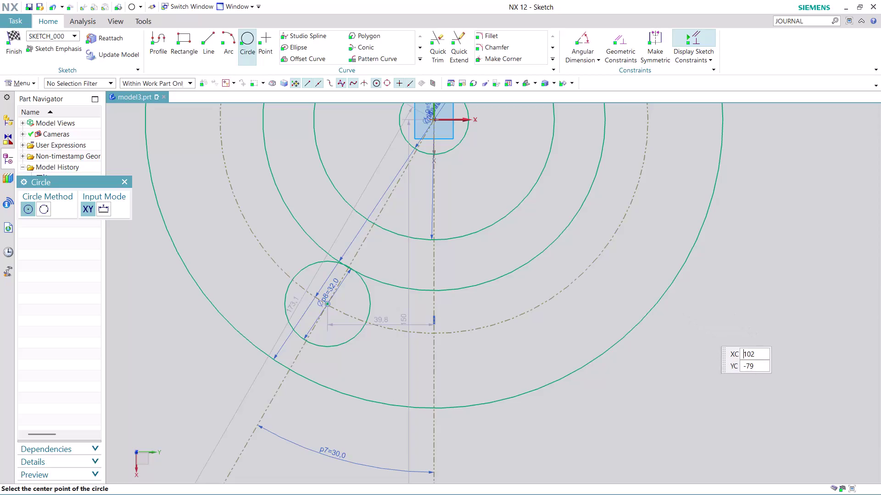
End circle creation and show the extra curve commands in the Curve gallery.
key(Escape)
key(Escape)
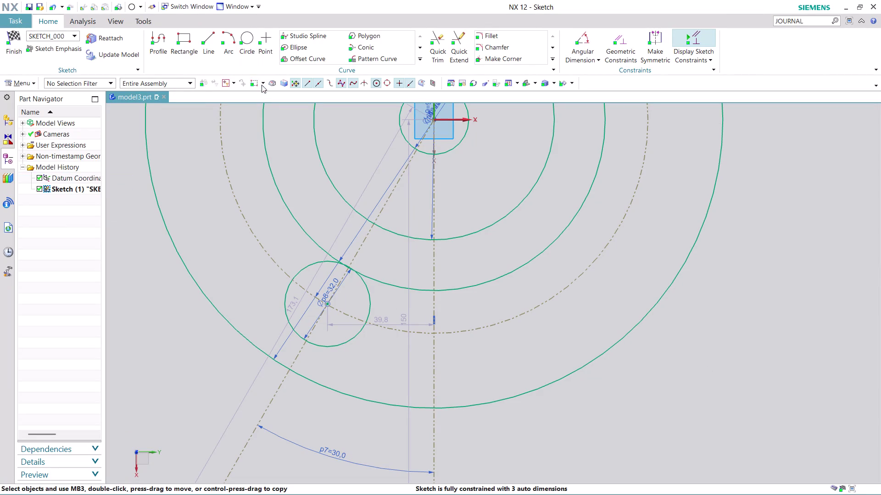
click(420, 59)
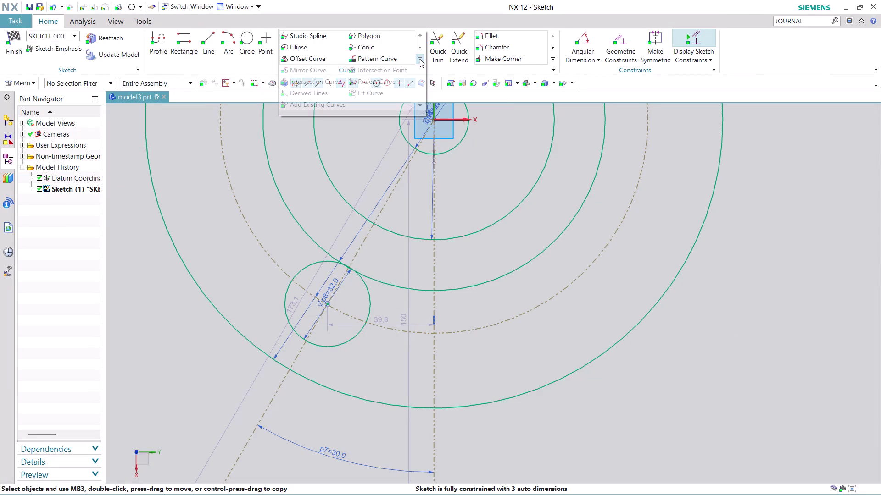
Mirror the lower-left 32 mm bolt circle across the vertical centreline.
click(321, 69)
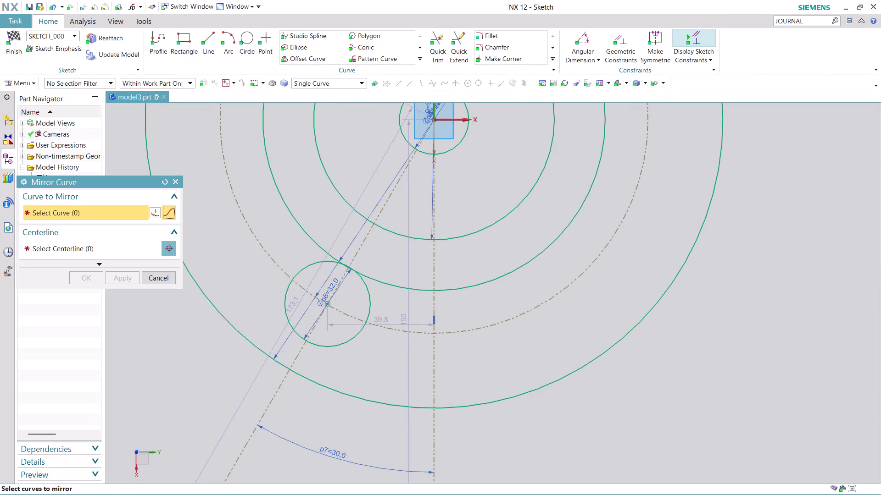
click(315, 268)
click(137, 245)
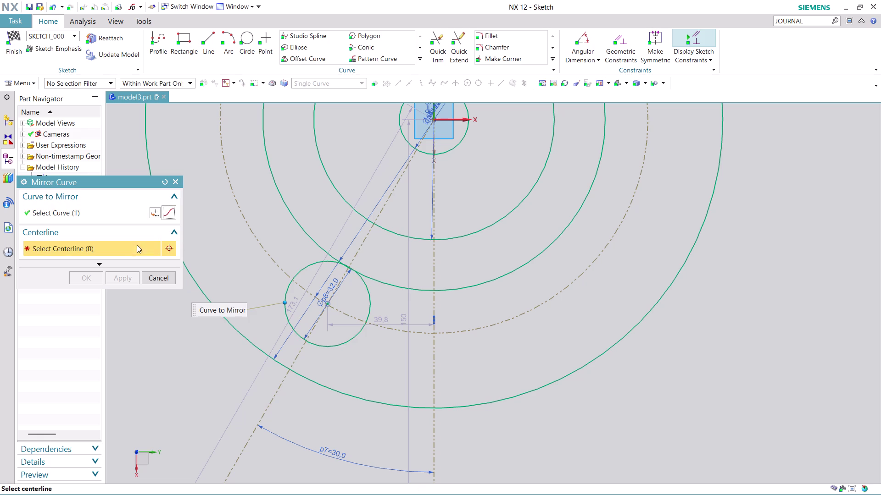
click(434, 253)
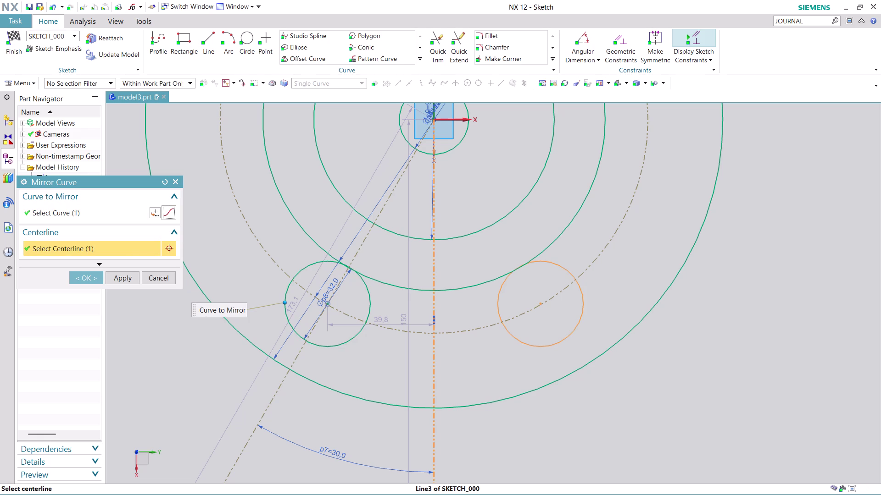
click(89, 276)
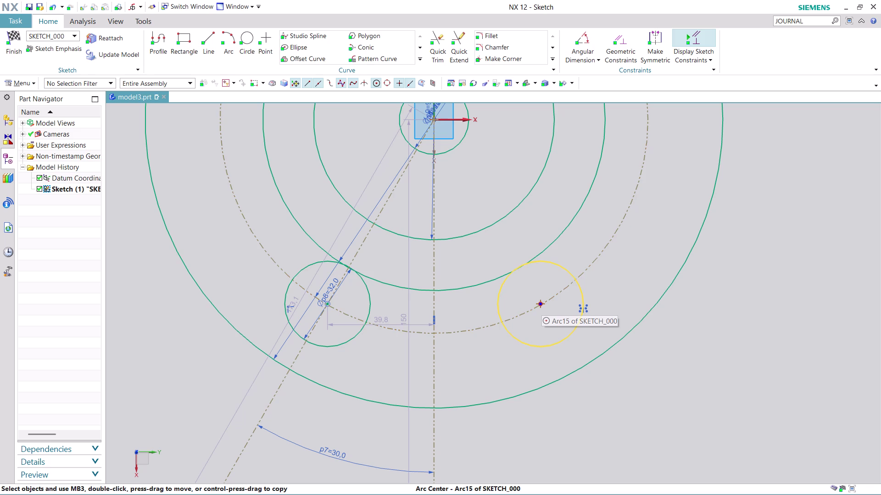
key(Escape)
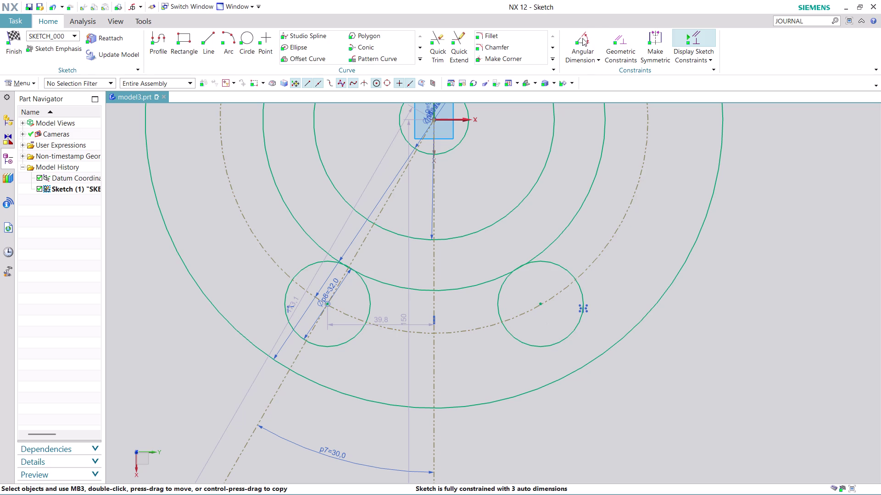
click(583, 35)
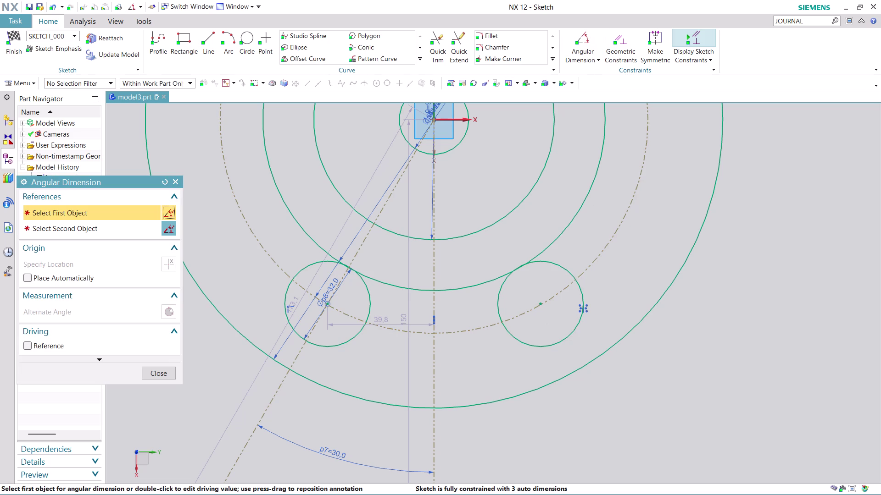
Abandon the unfinished angle dimension and zoom out to show the whole sketch.
click(542, 304)
click(435, 351)
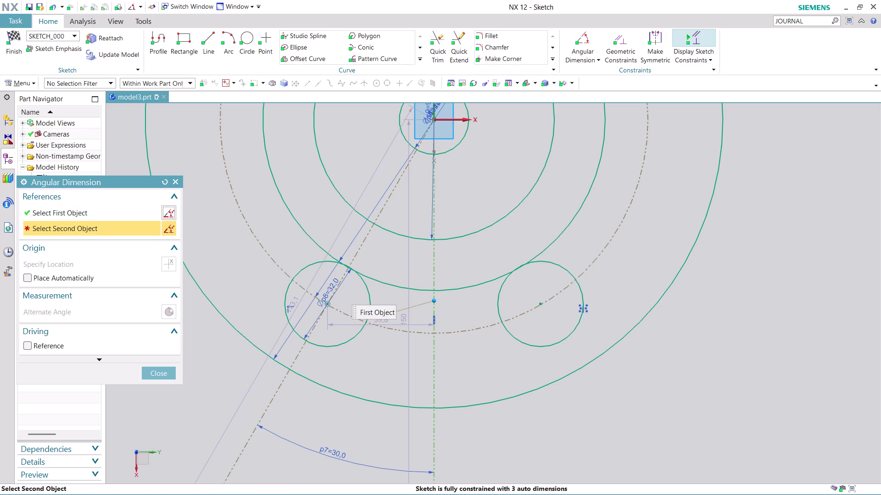
click(539, 305)
click(171, 374)
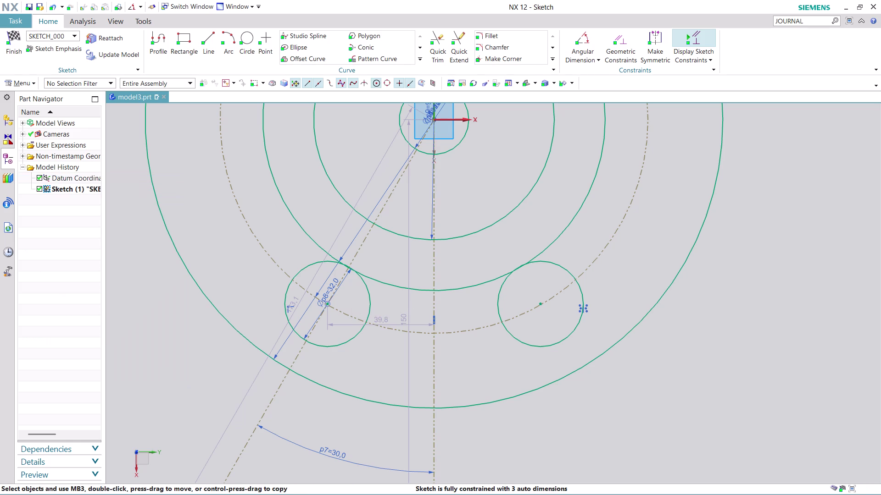
scroll(down, 3)
scroll(up, 3)
scroll(up, 3)
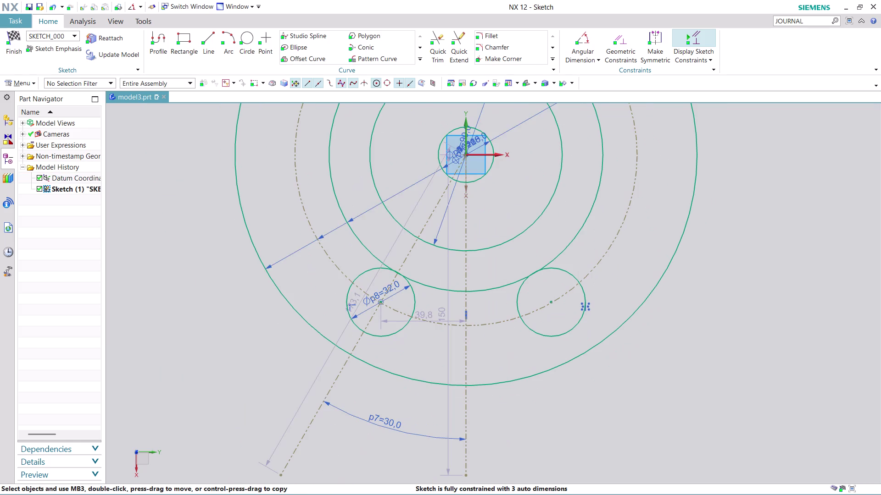
key(Escape)
Draw a reference line from the origin through the right bolt circle's centre.
click(206, 37)
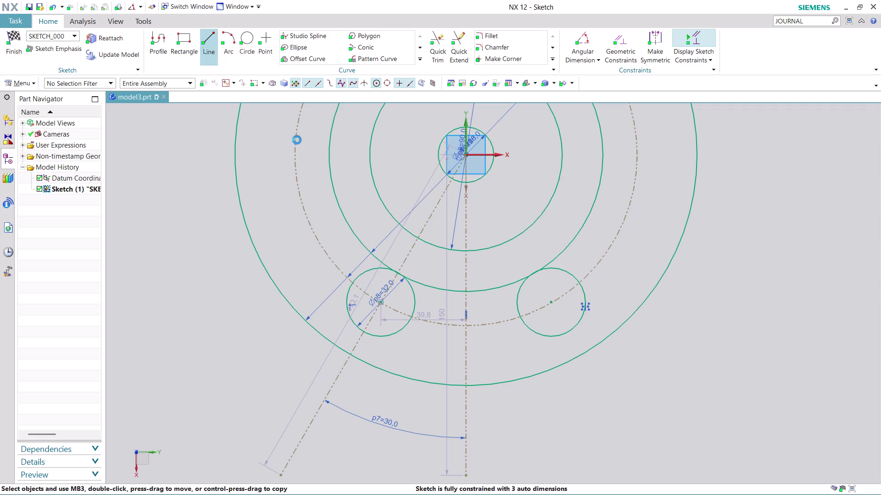
click(467, 153)
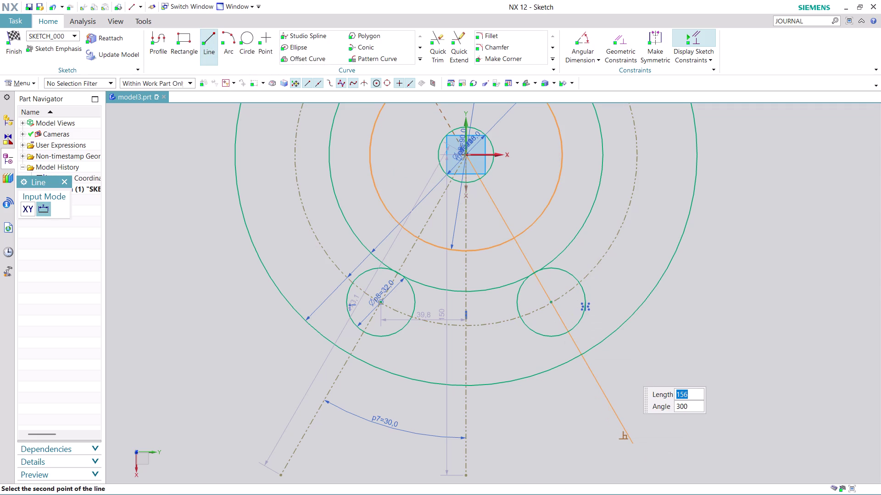
click(628, 445)
key(Escape)
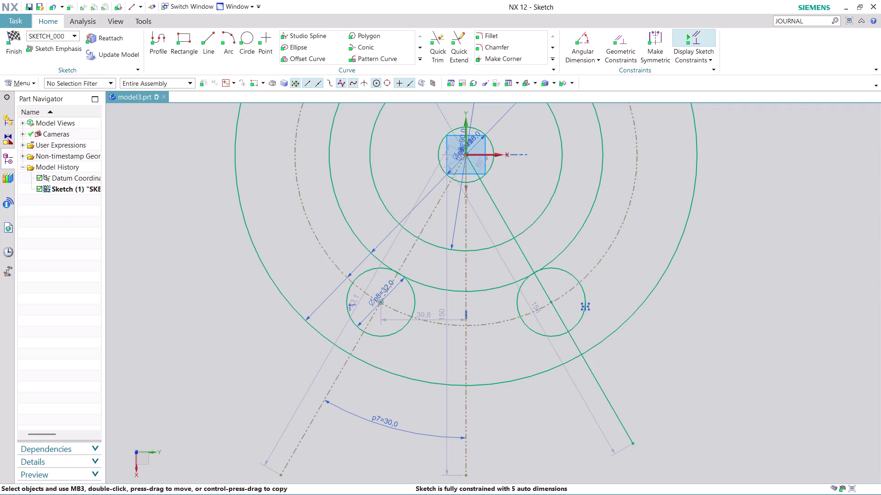
right_click(605, 392)
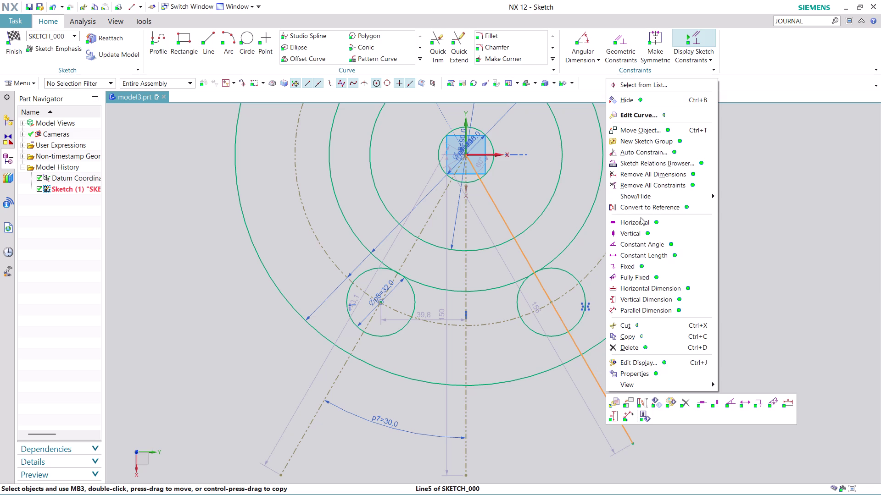
click(660, 204)
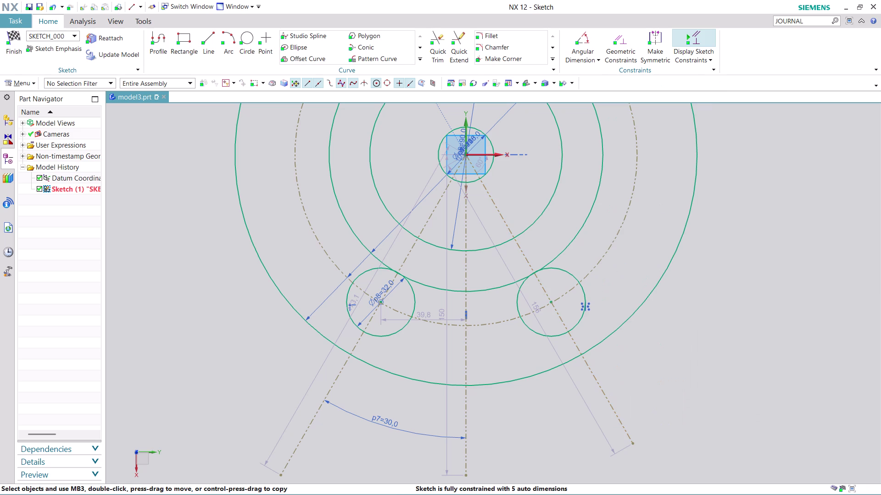
click(578, 33)
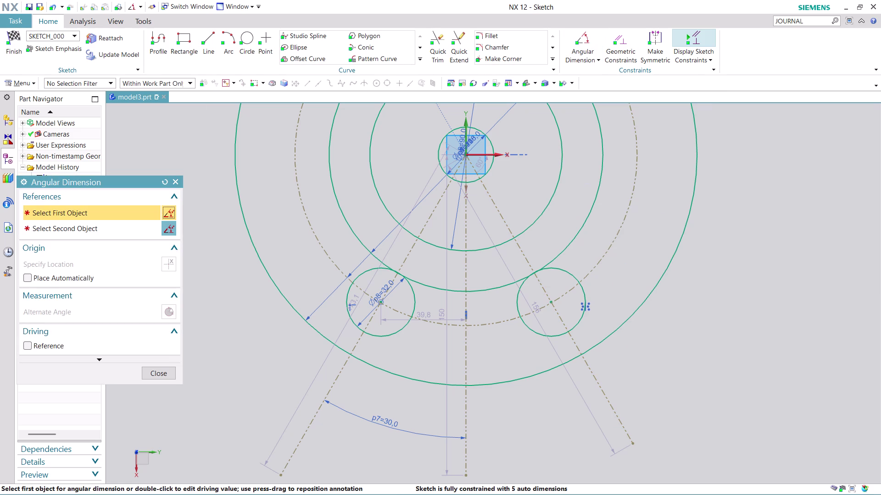
Dimension the new reference line at 30° from the vertical centreline.
click(585, 360)
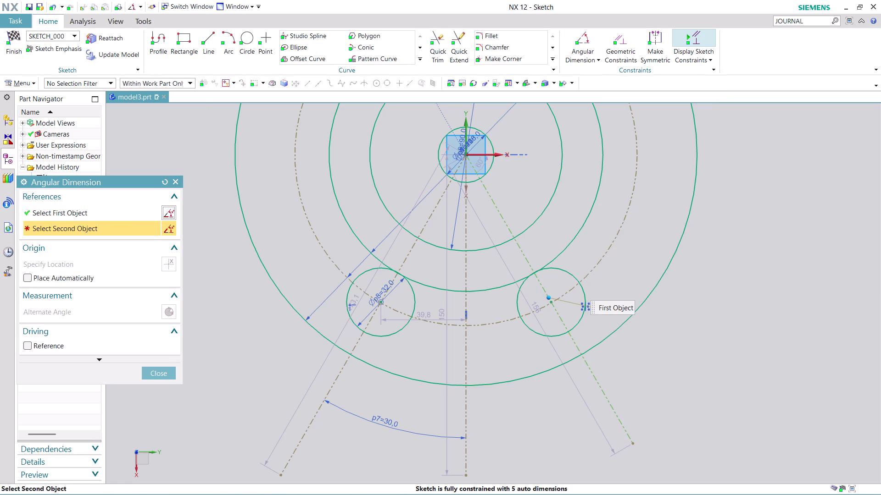
click(468, 412)
click(533, 405)
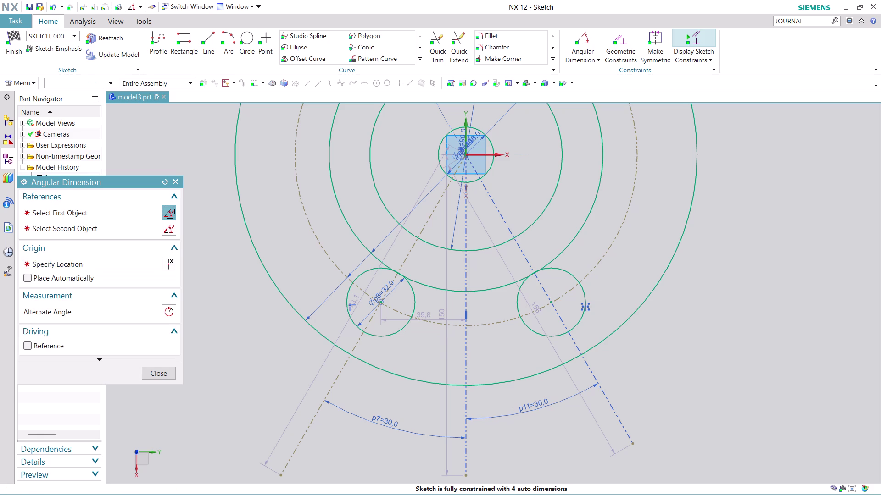
click(163, 371)
scroll(down, 3)
scroll(up, 3)
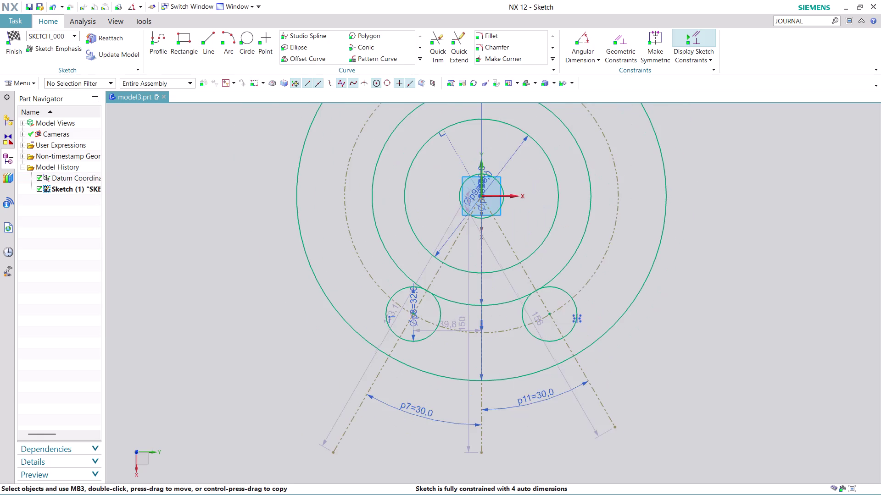
scroll(up, 3)
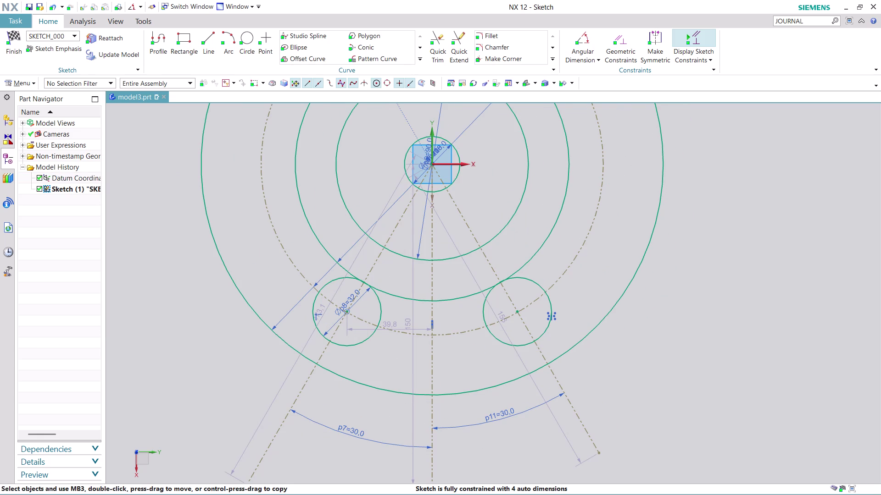
click(230, 39)
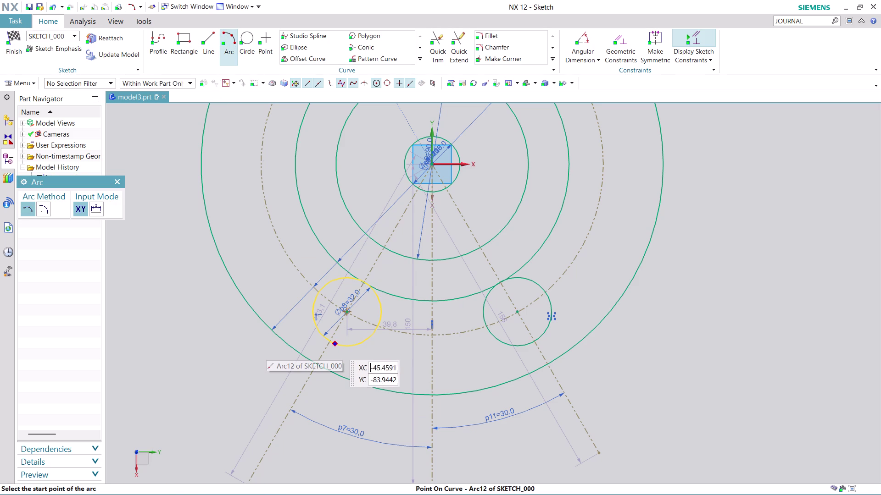
Draw a radius-100 arc from the left bolt circle's bottom to the right one's.
click(347, 347)
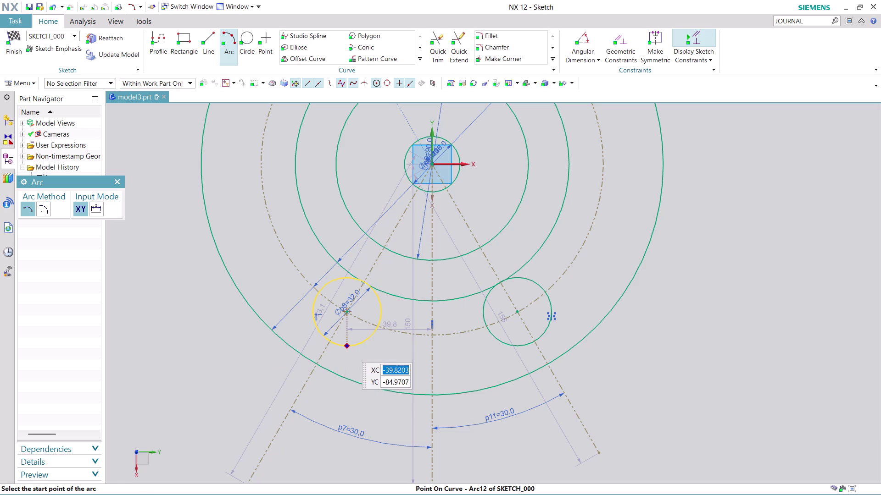
click(427, 361)
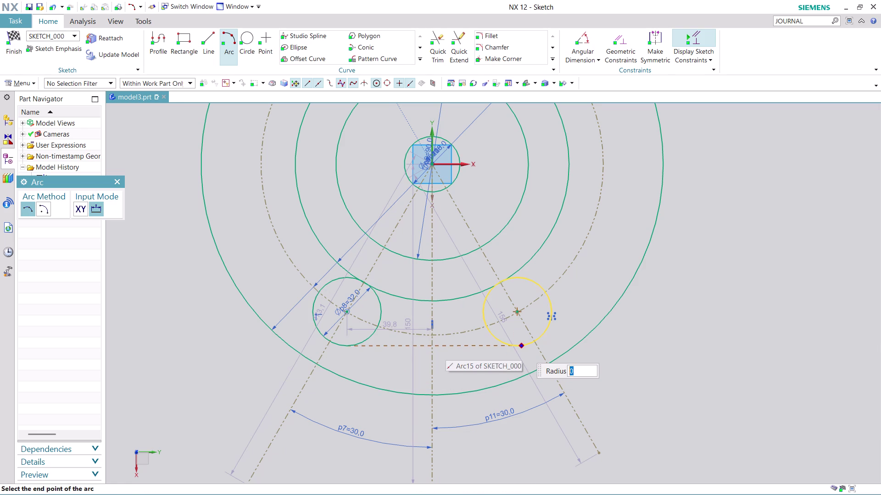
click(518, 348)
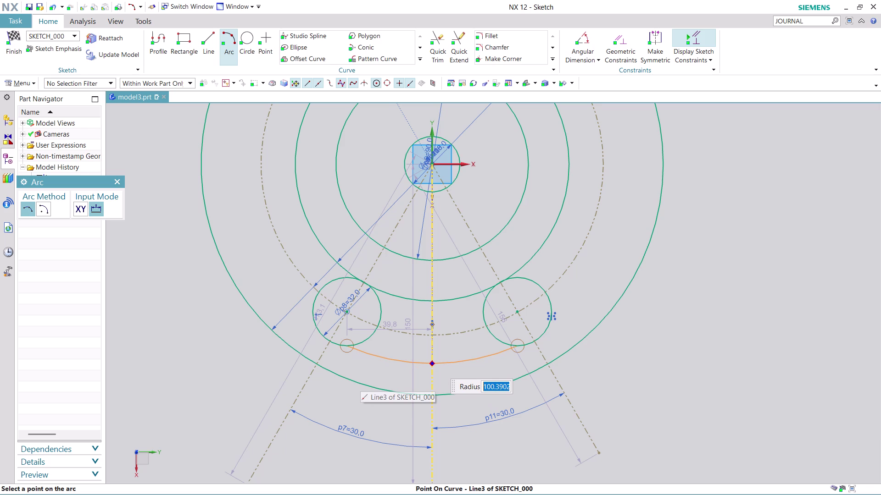
text(100)
key(Return)
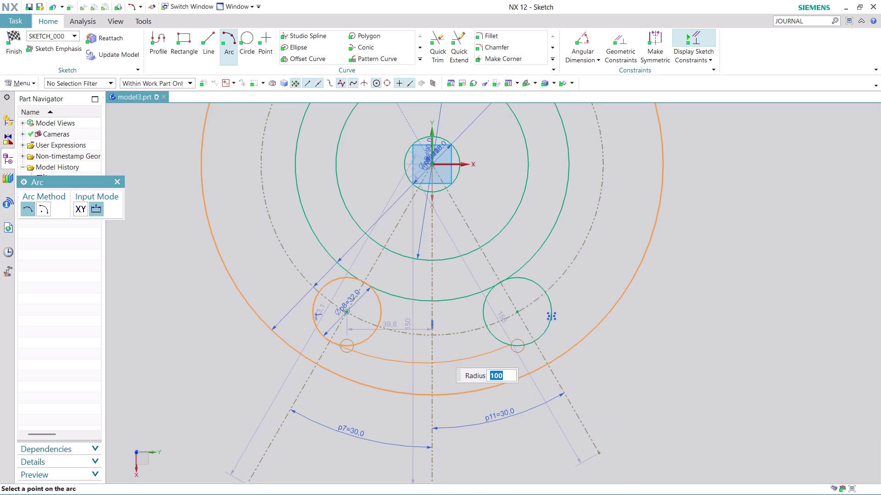
click(441, 352)
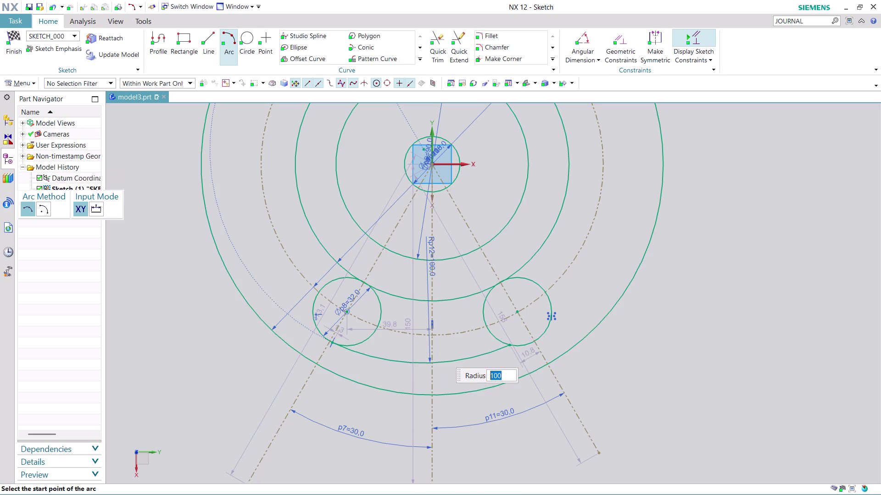
key(Escape)
key(Escape)
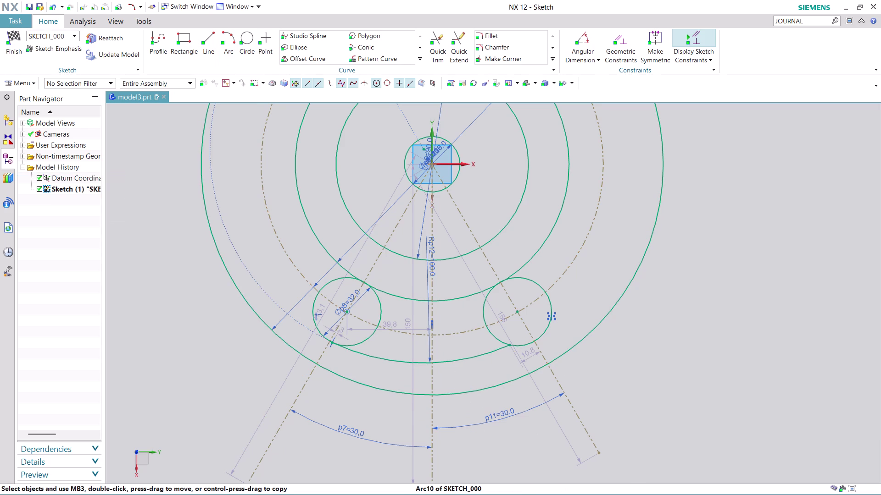
click(628, 45)
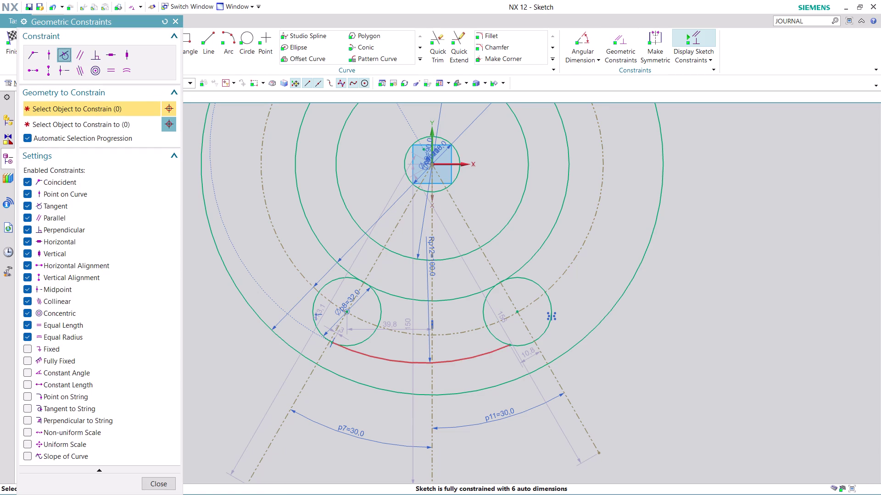
Try constraining the left bolt circle to the arc, then undo the unsolved constraint.
click(475, 360)
click(493, 332)
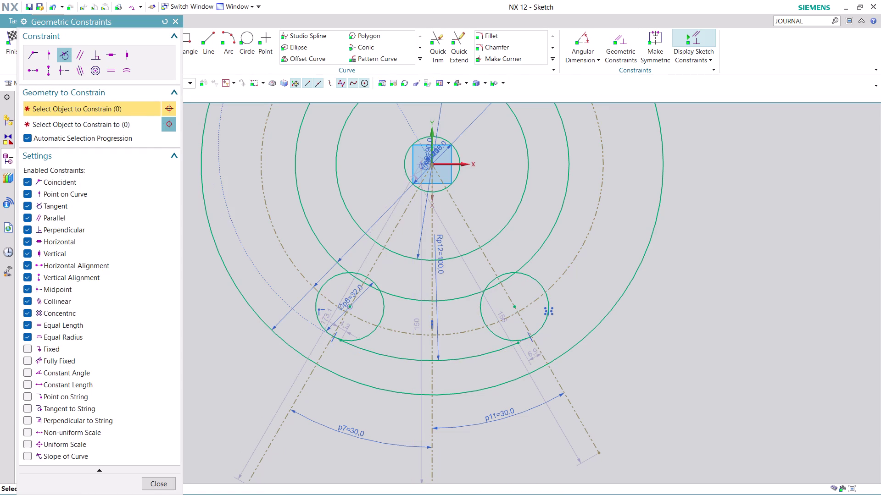
click(341, 273)
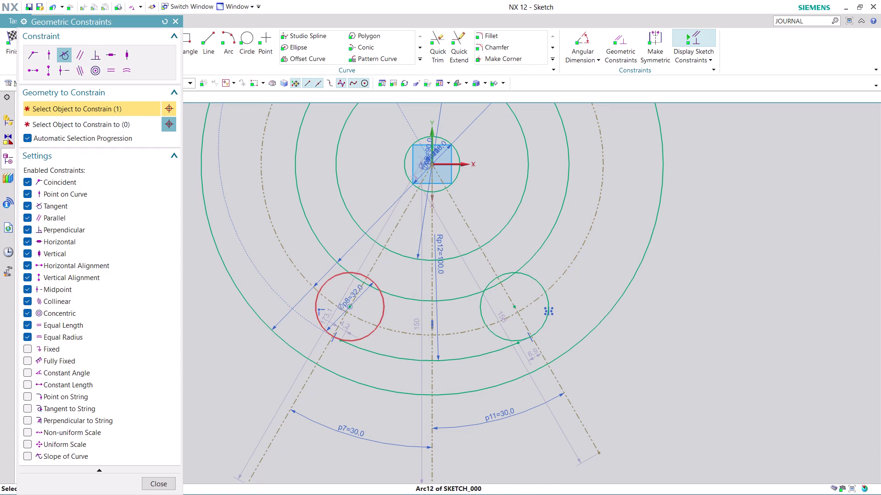
click(392, 291)
click(436, 283)
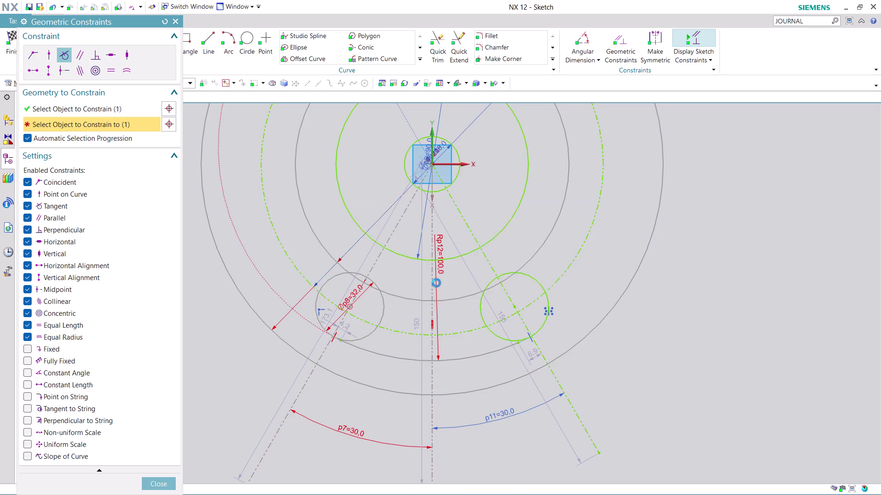
key(ctrl+z)
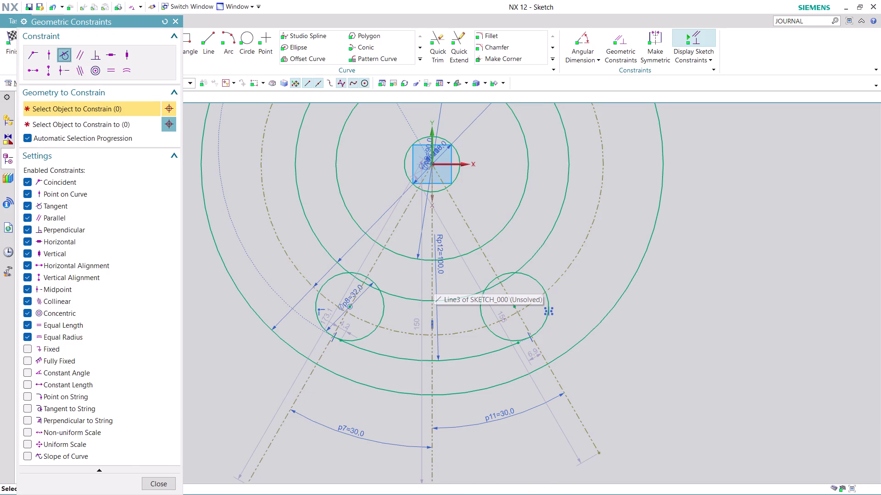
key(ctrl+z)
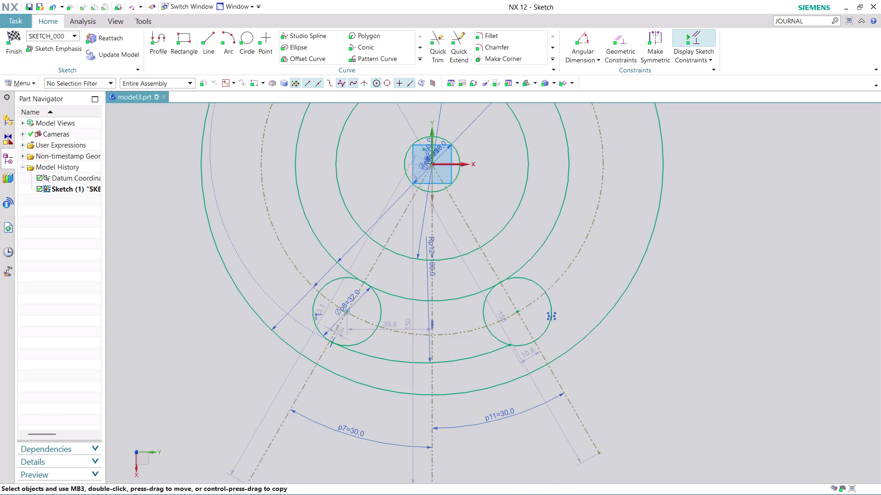
Add tangents between the right bolt circle and the arc, undoing the over-constraining one.
click(624, 34)
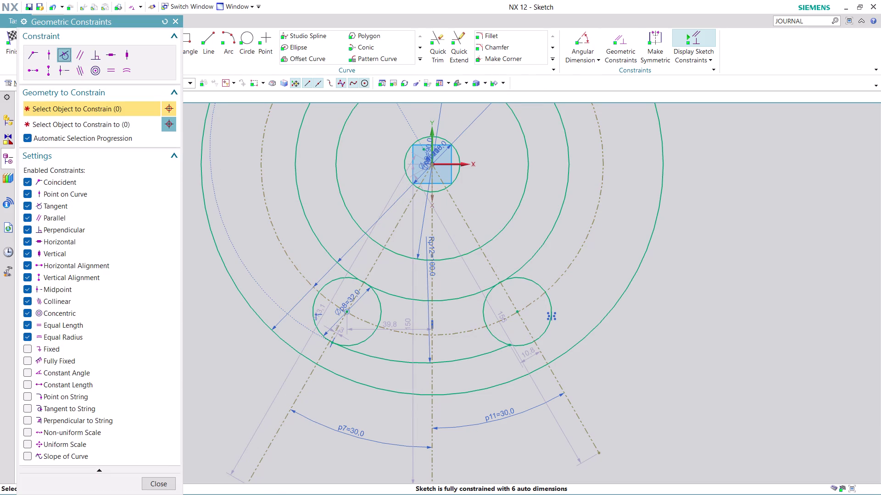
click(334, 281)
click(337, 263)
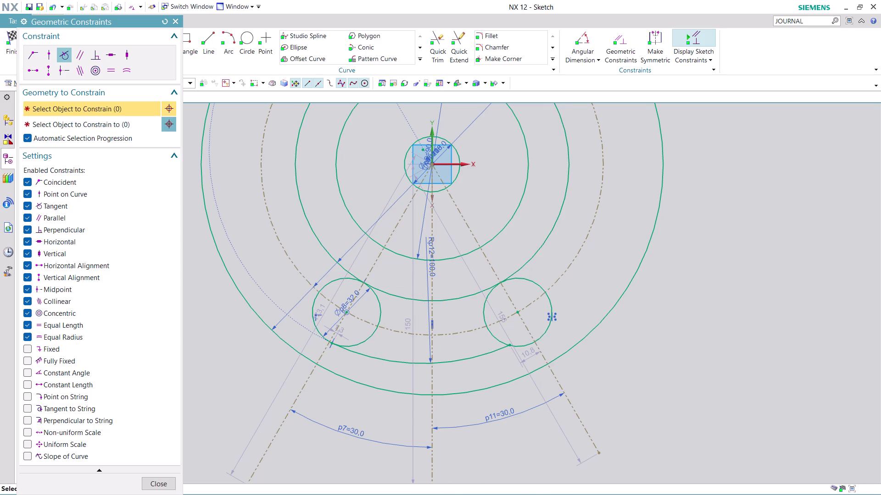
click(536, 284)
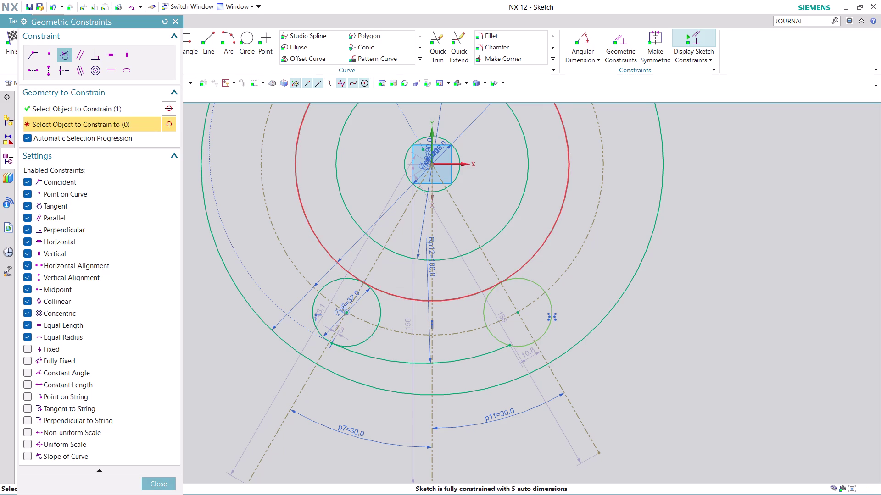
click(535, 258)
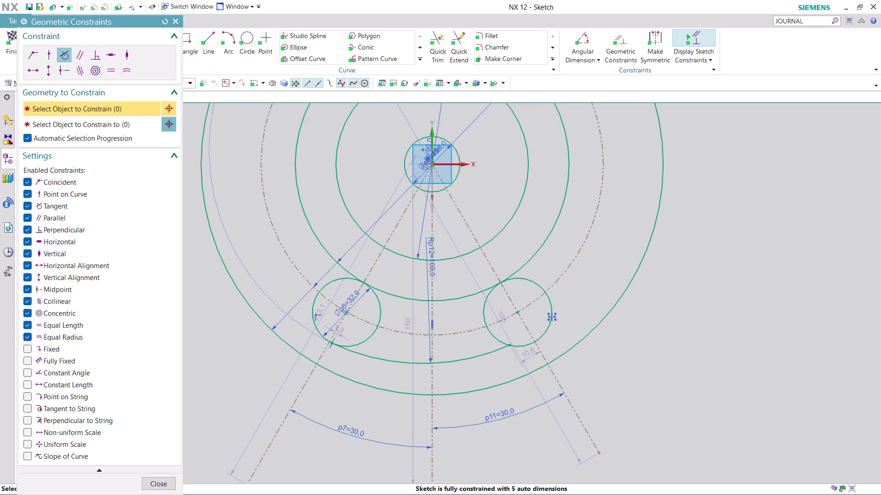
click(479, 354)
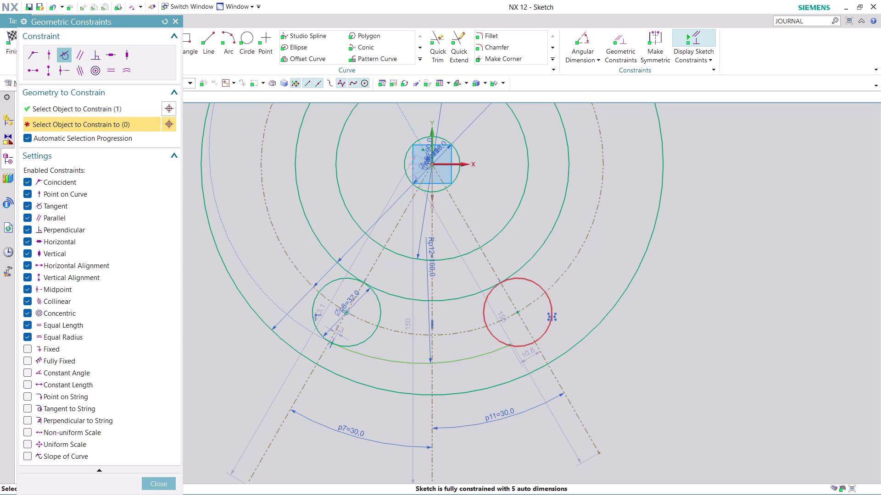
click(530, 345)
click(445, 280)
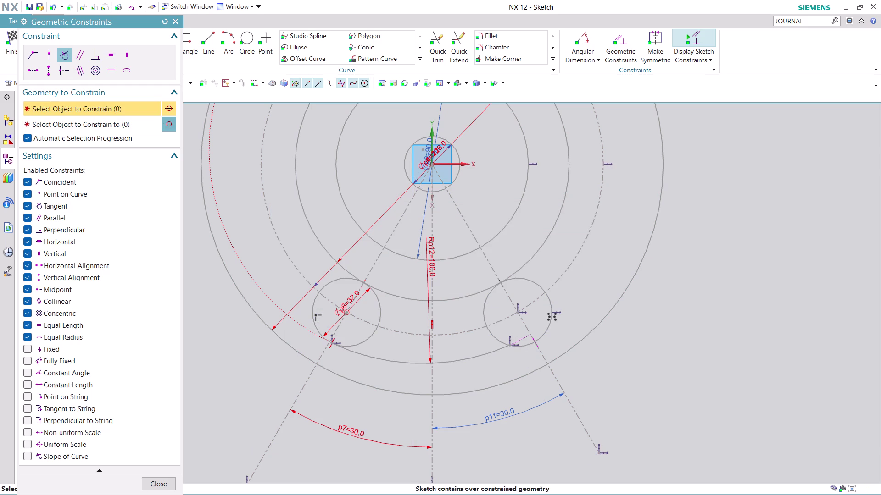
key(ctrl+z)
key(ctrl+z)
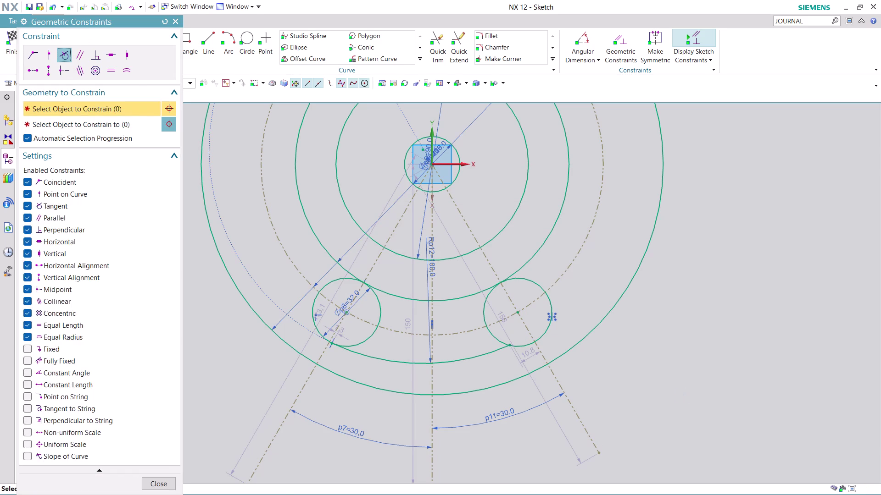
key(ctrl+z)
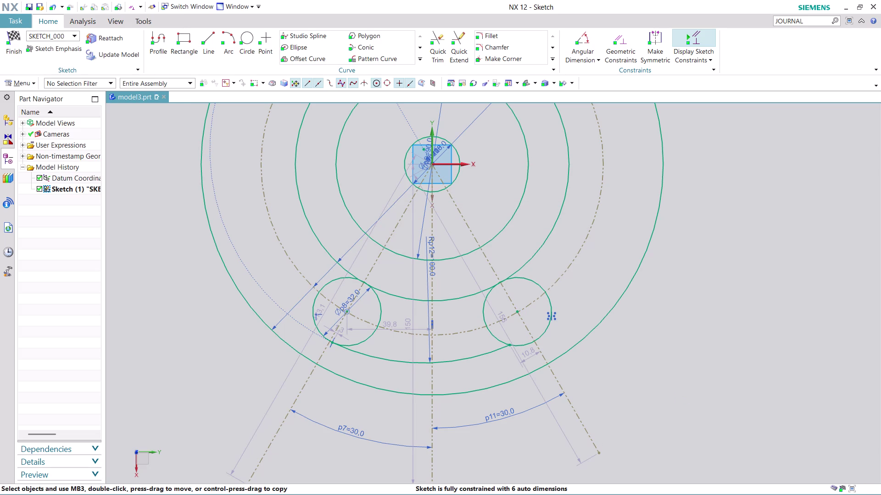
Reapply the tangent constraint between the arc and the bolt circle and finish.
click(615, 35)
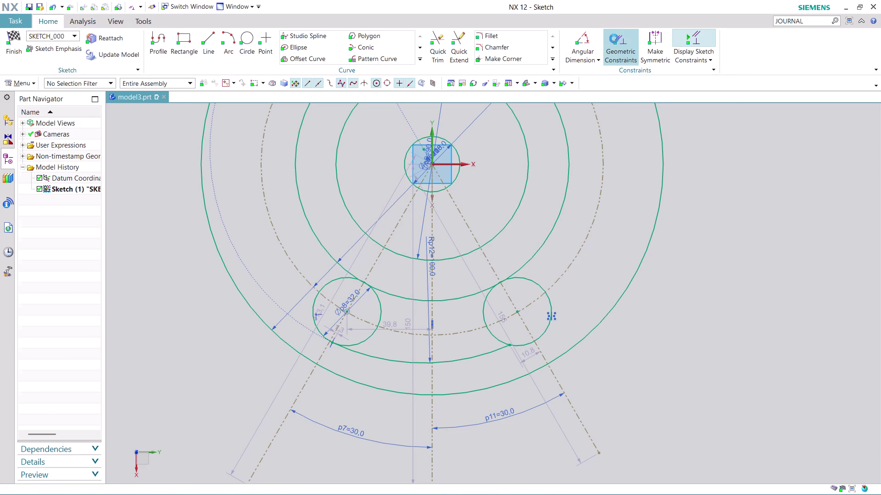
click(326, 283)
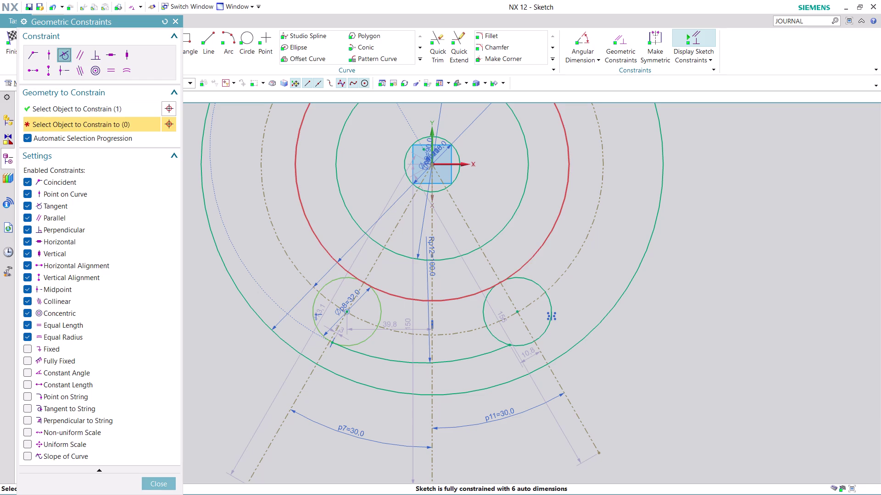
click(331, 254)
click(531, 279)
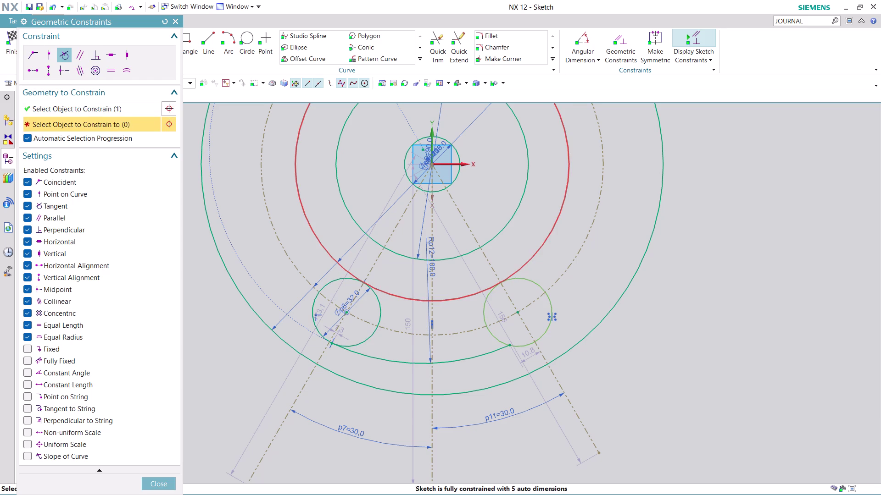
click(527, 261)
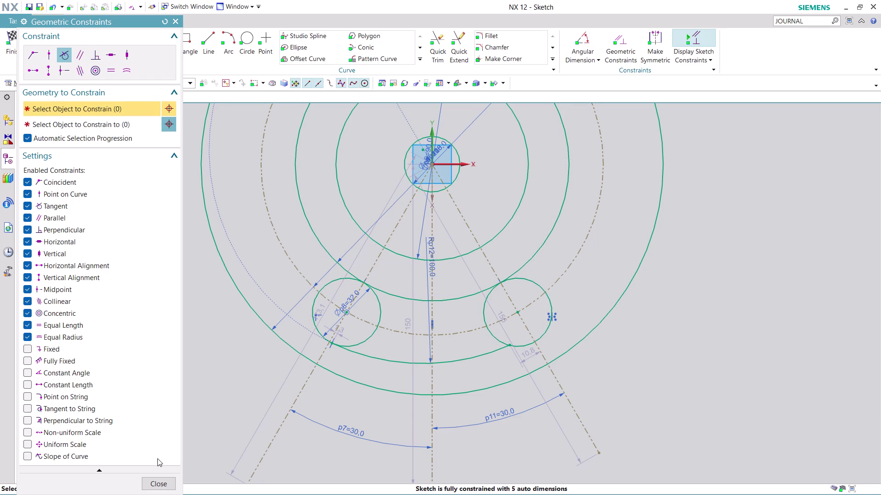
click(168, 482)
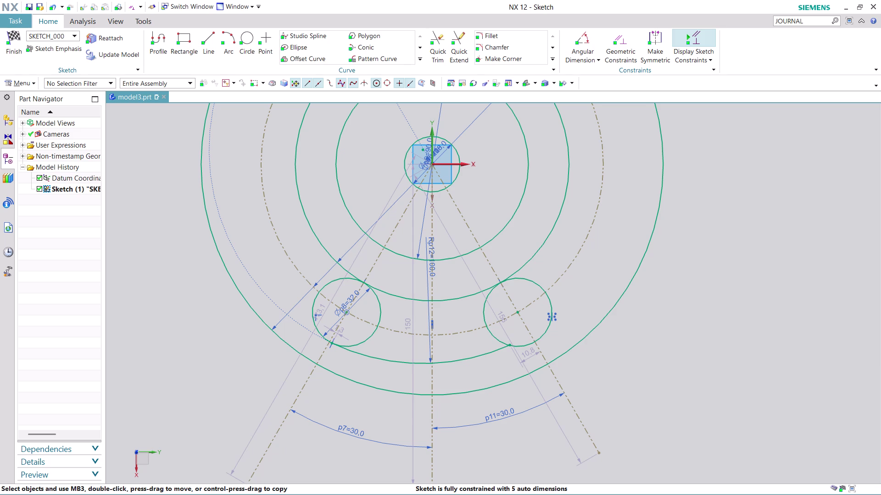
Pick an option from the sketch's right-click menu before starting a new circle.
right_click(415, 365)
click(435, 320)
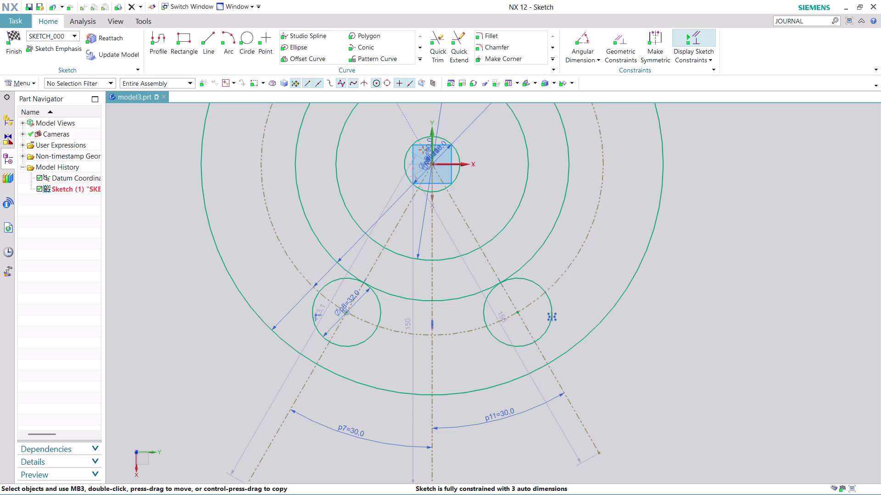
click(248, 36)
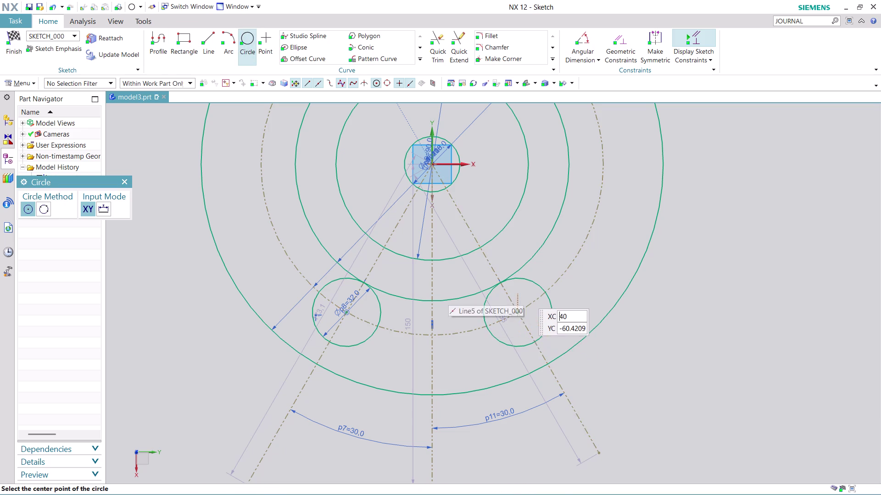
Draw a 56 mm (28*2) diameter circle centred on the right bolt hole.
click(517, 311)
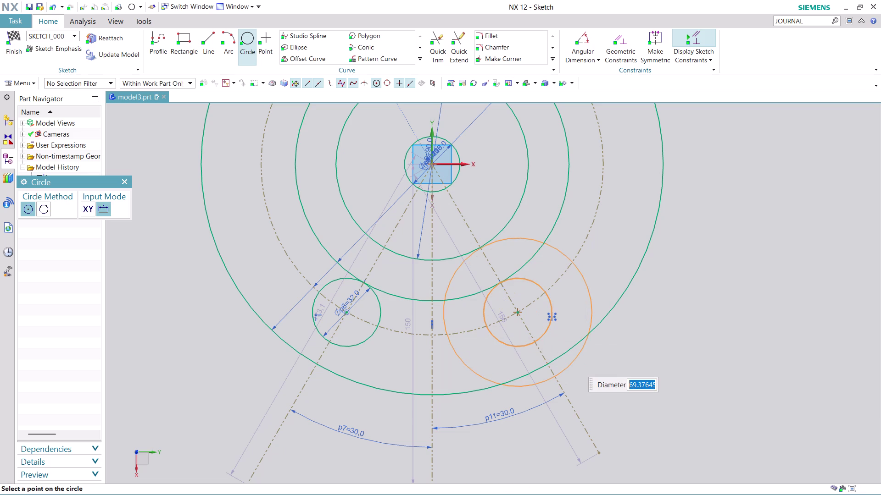
text(28)
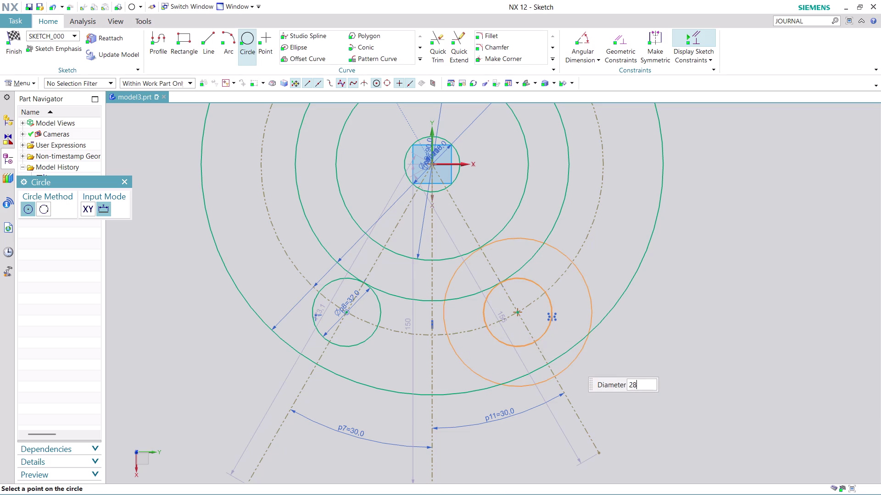
text(*)
key(2)
key(Return)
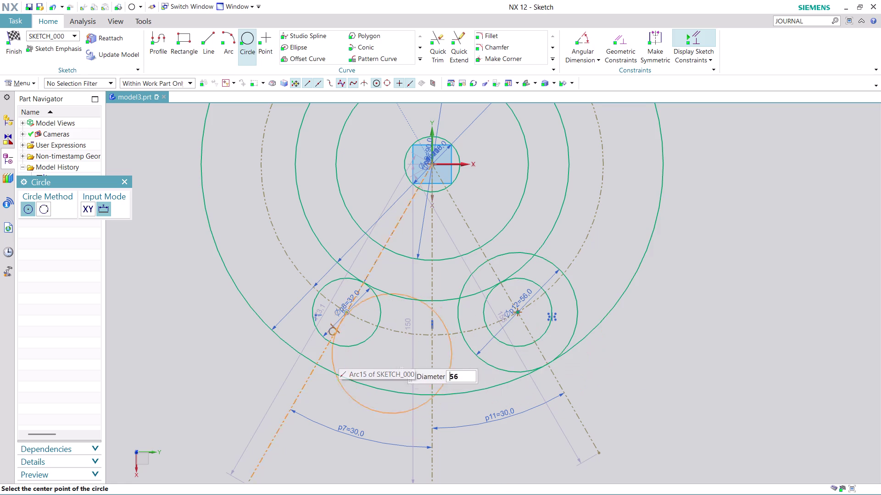
Discard the over-constrained second 56 mm circle placed on the left bolt hole.
click(343, 312)
click(413, 324)
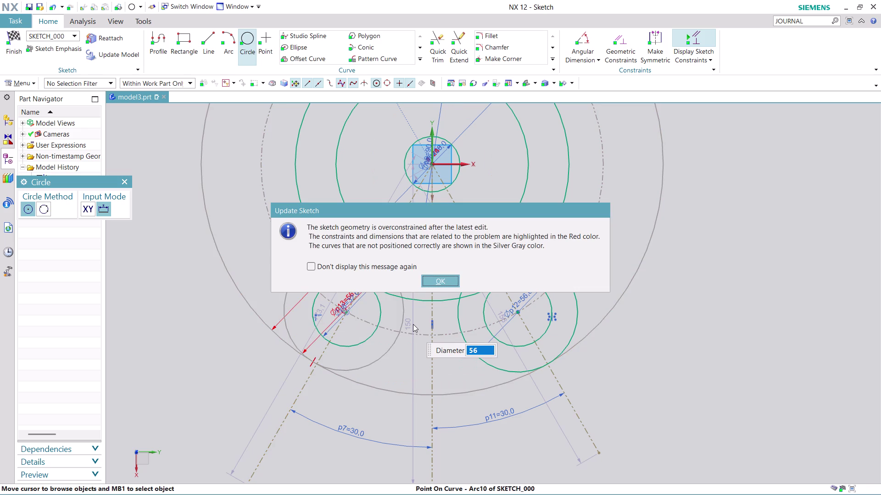
click(444, 280)
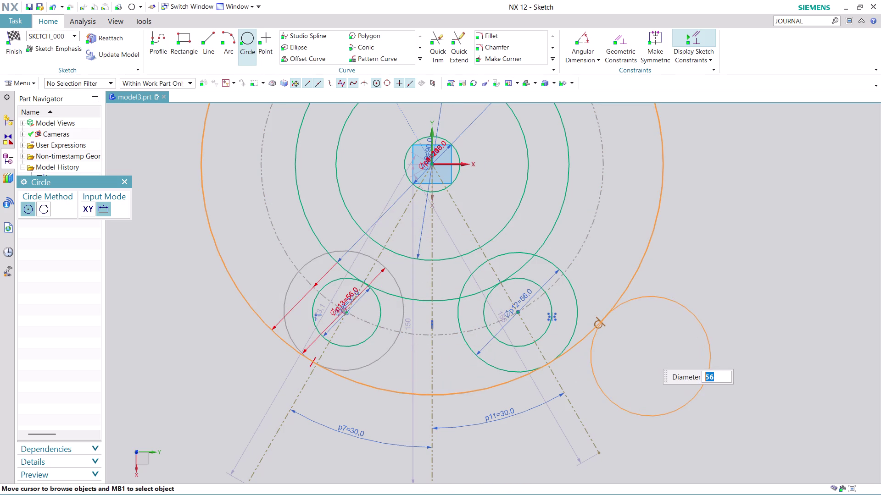
key(ctrl+z)
key(Escape)
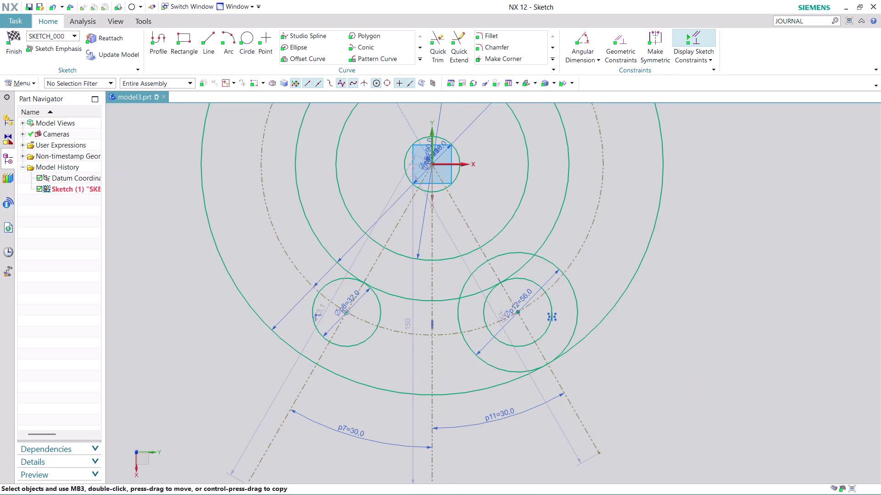
click(418, 56)
click(331, 73)
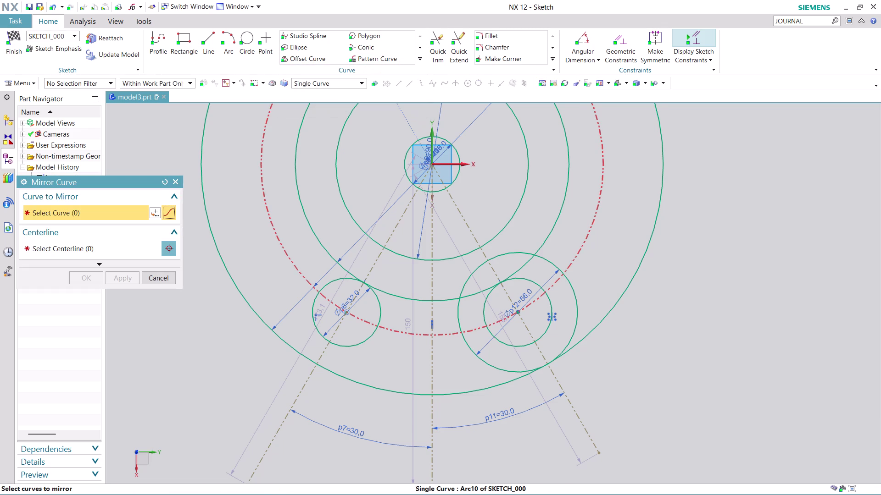
Mirror the right 56 mm circle across the vertical centreline onto the left bolt hole.
click(552, 263)
click(432, 271)
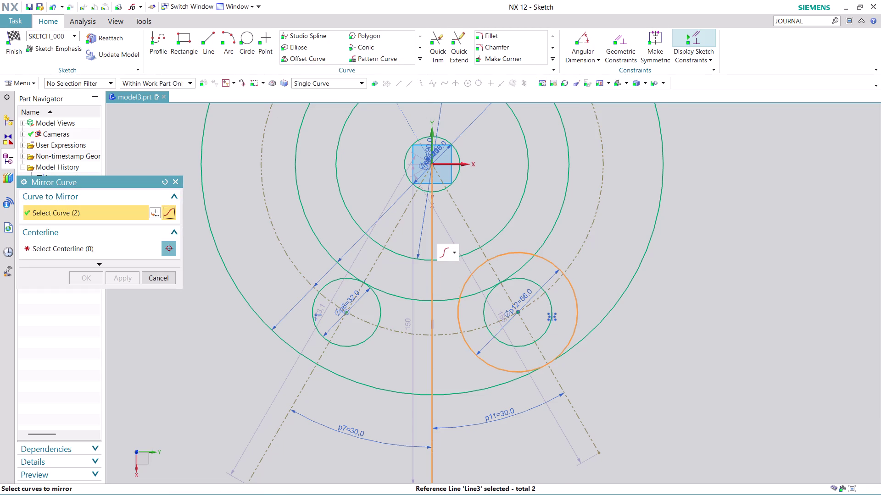
key(Escape)
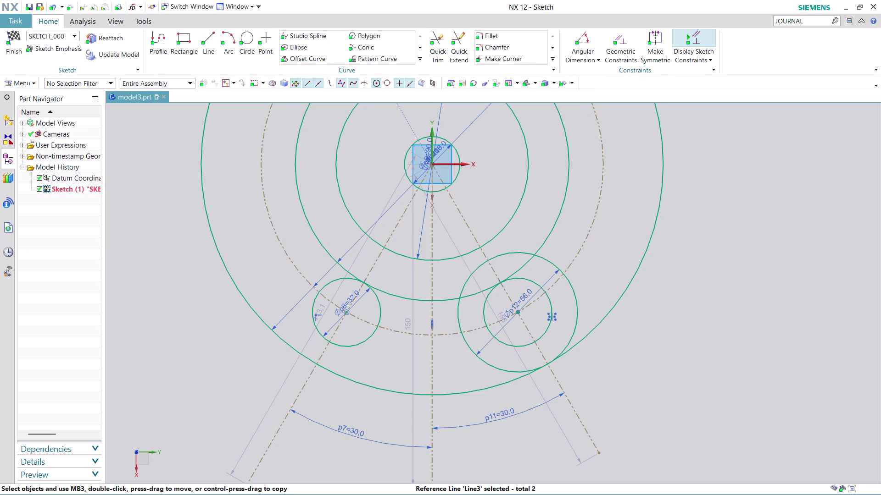
click(421, 58)
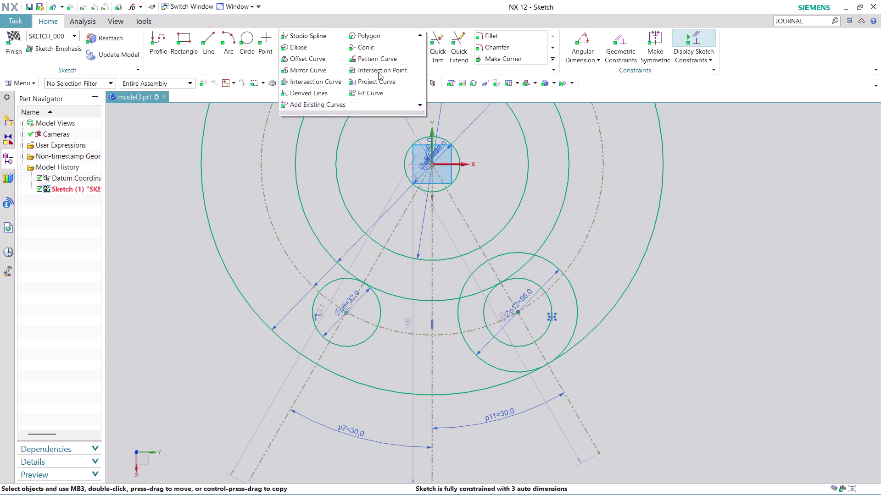
click(306, 74)
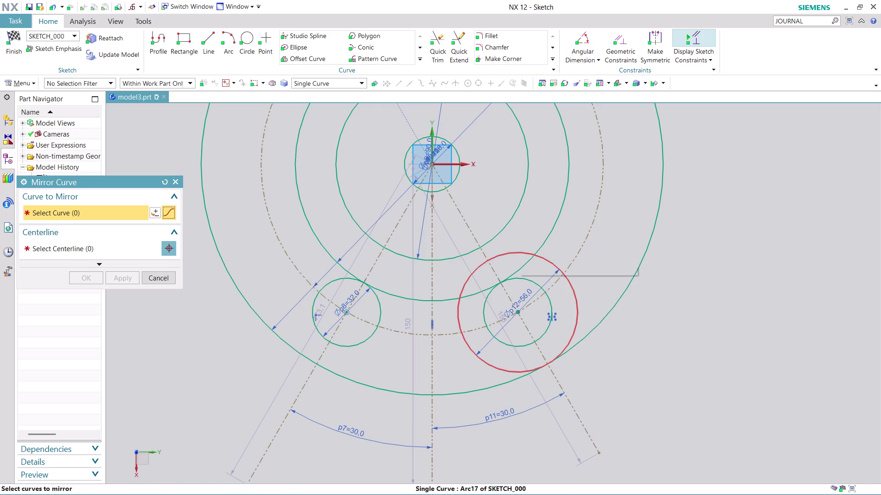
click(518, 252)
click(91, 245)
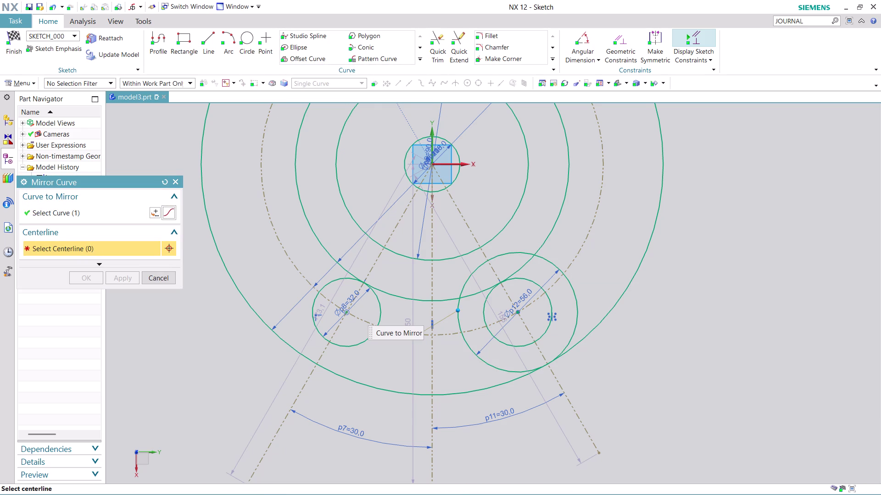
click(432, 274)
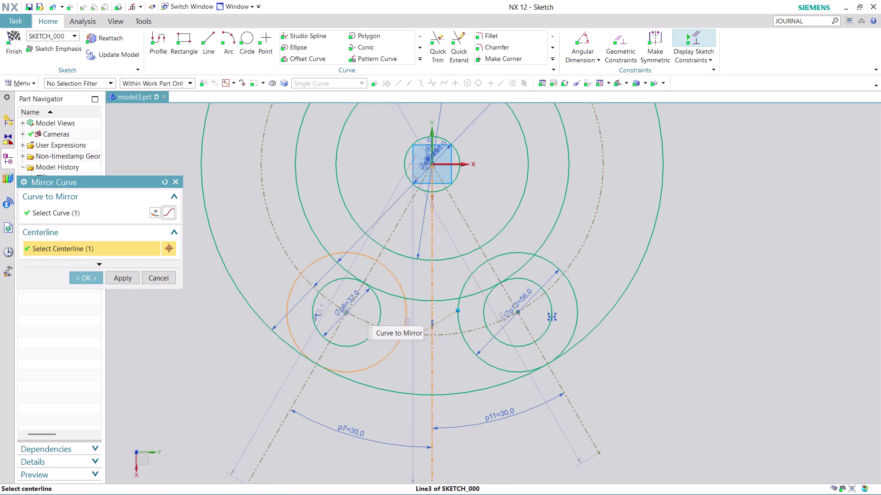
click(77, 280)
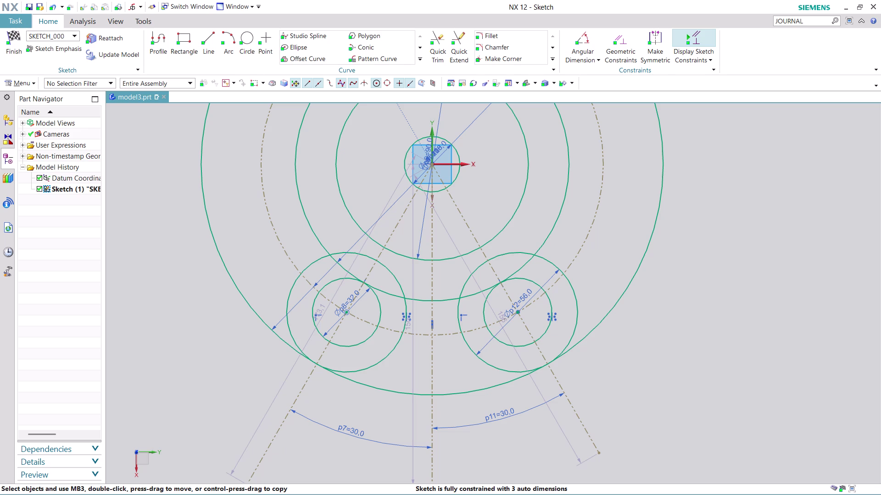
click(437, 40)
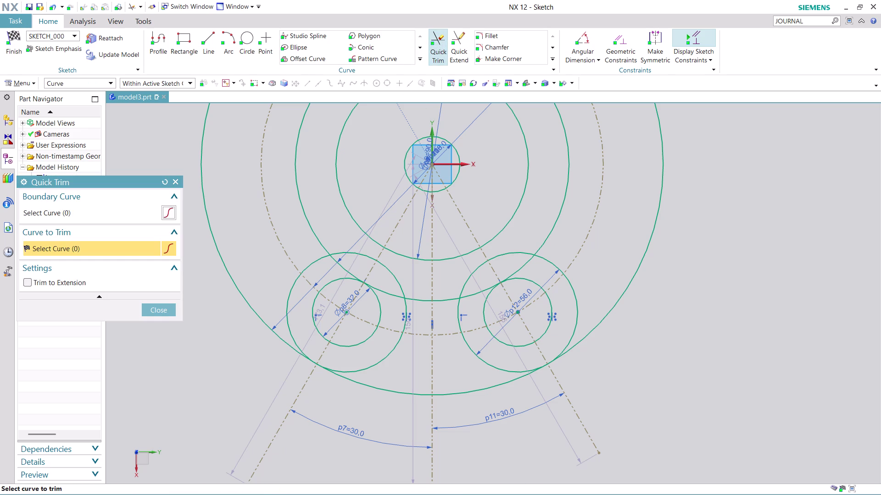
Quick Trim the top segments off the left and right 56 mm circles, leaving open arcs.
click(365, 254)
click(385, 268)
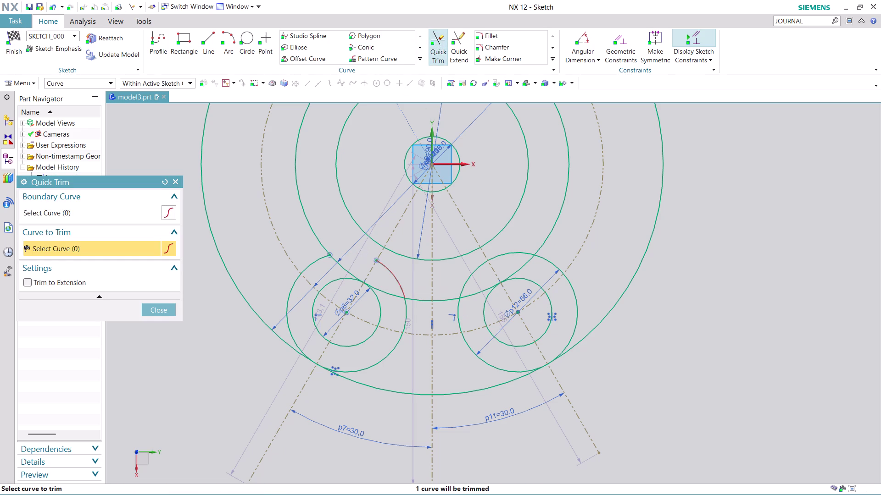
click(476, 269)
click(513, 252)
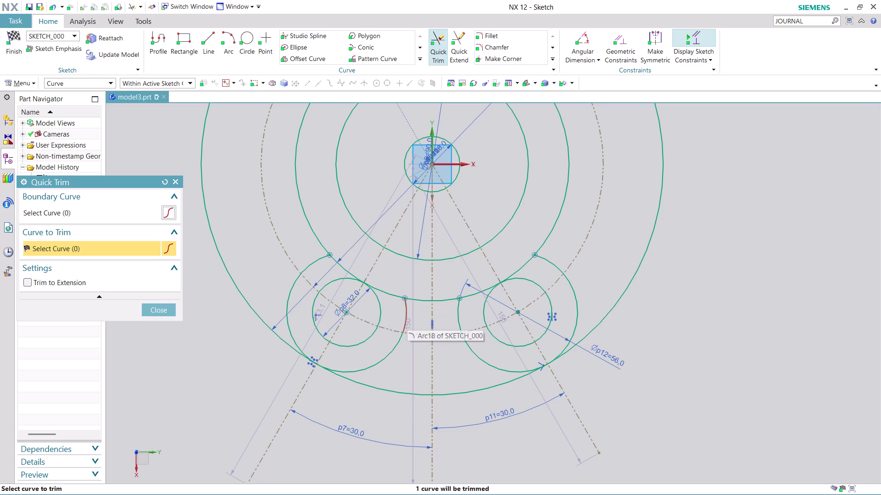
scroll(down, 3)
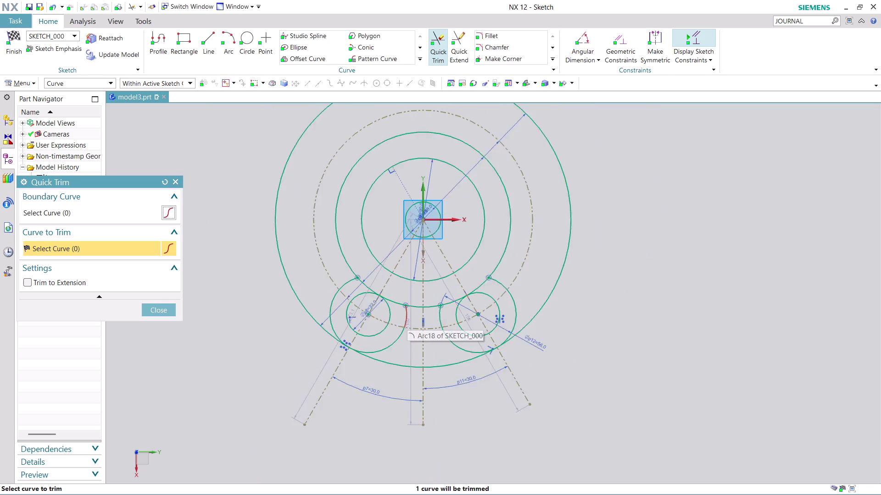
scroll(down, 3)
scroll(up, 3)
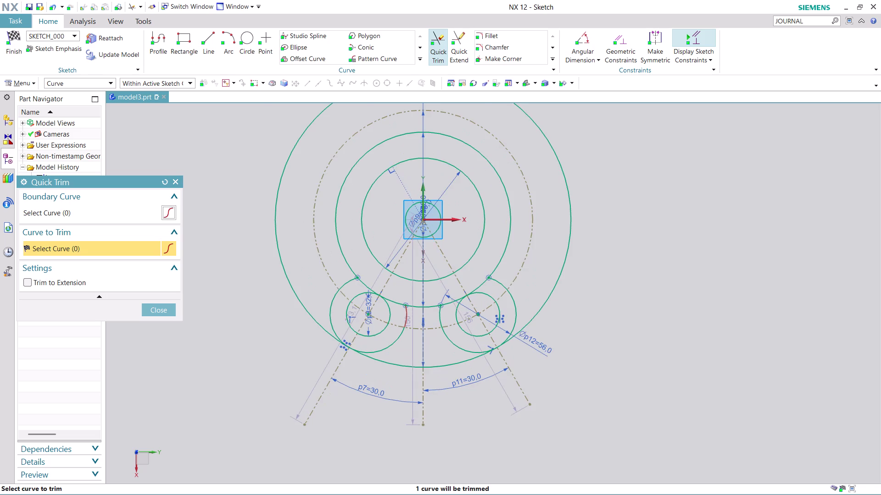
scroll(up, 3)
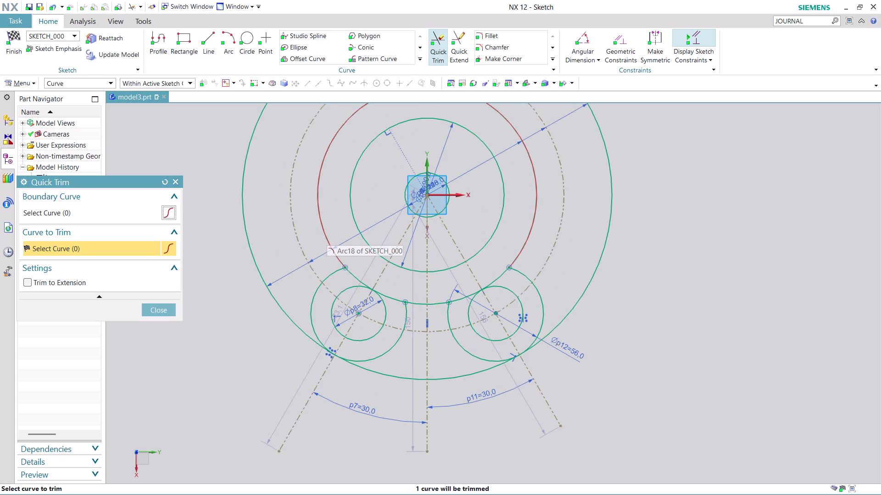